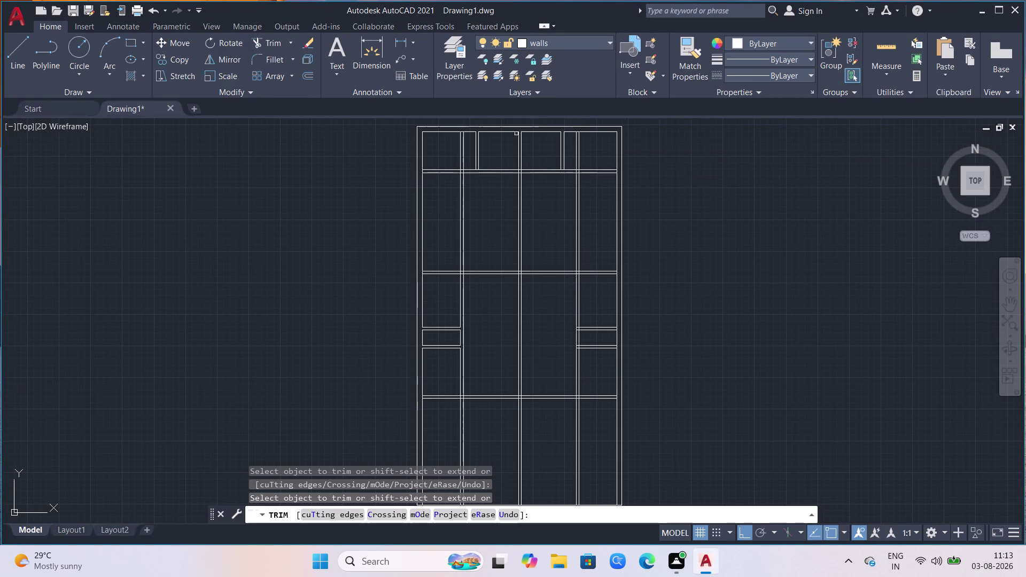
Trim away the two stray vertical line pieces on the left side of the top row.
scroll(down, 3)
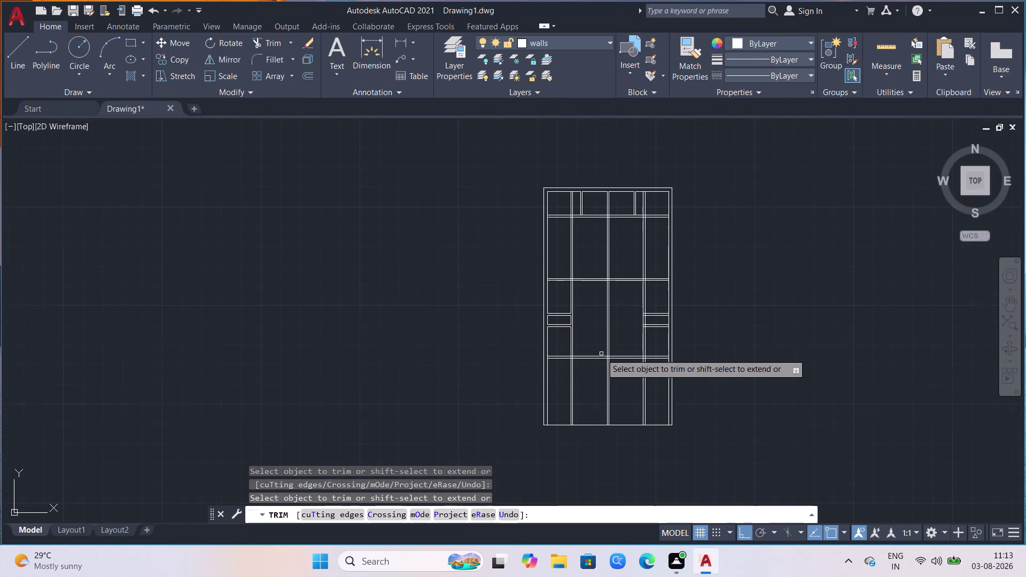
scroll(up, 3)
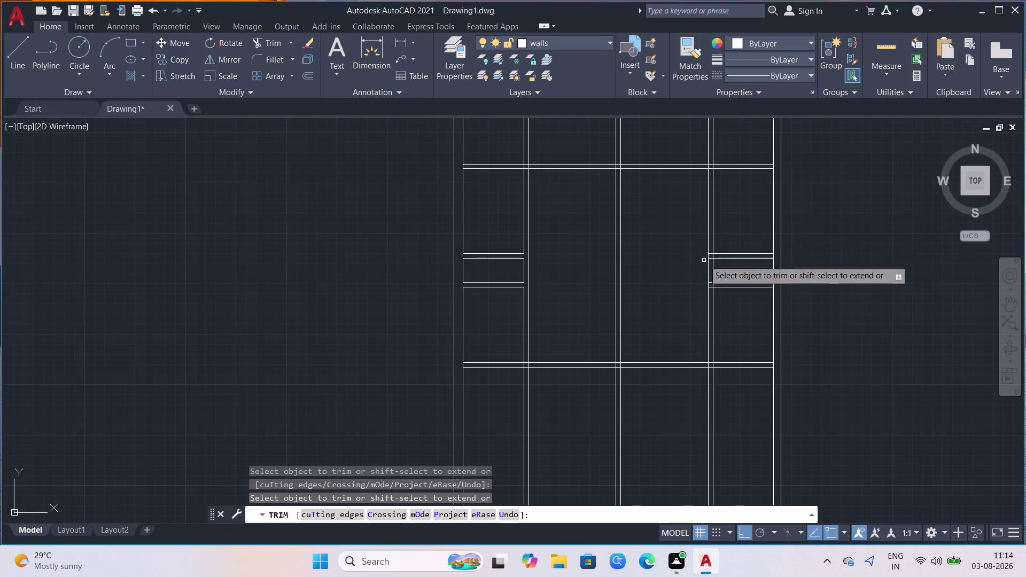
scroll(down, 3)
scroll(down, 3)
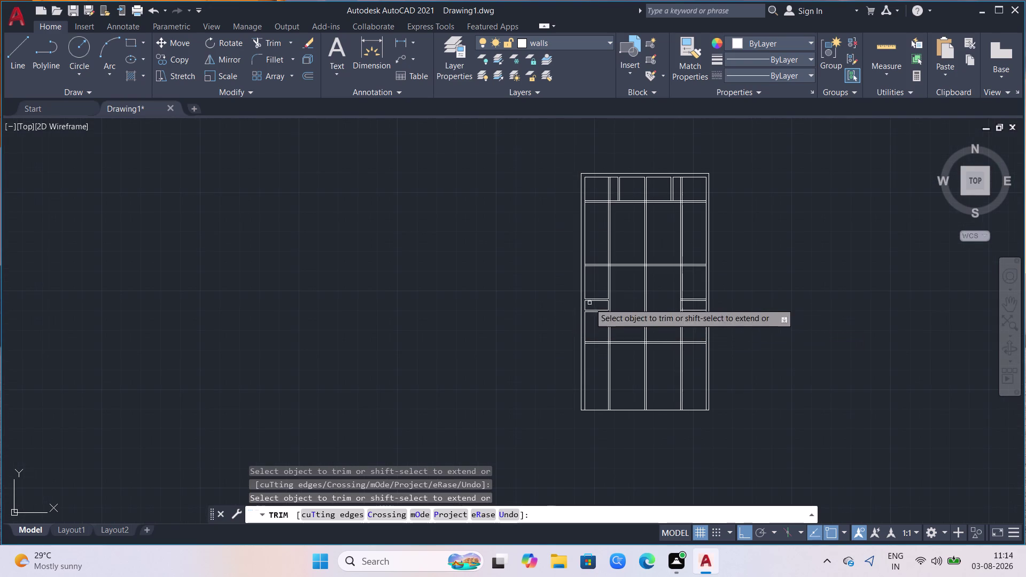
scroll(up, 3)
scroll(down, 3)
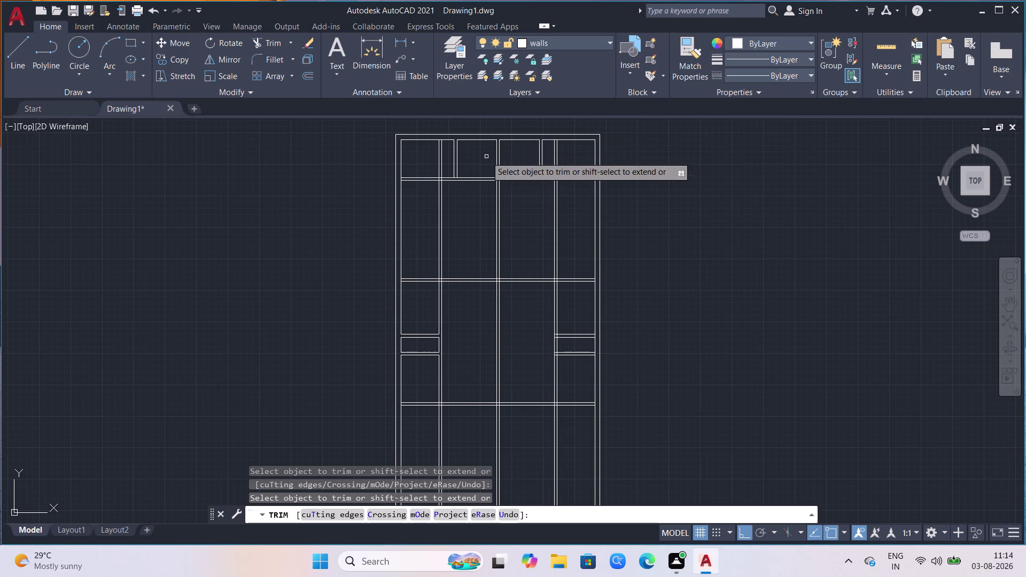
click(440, 157)
click(438, 160)
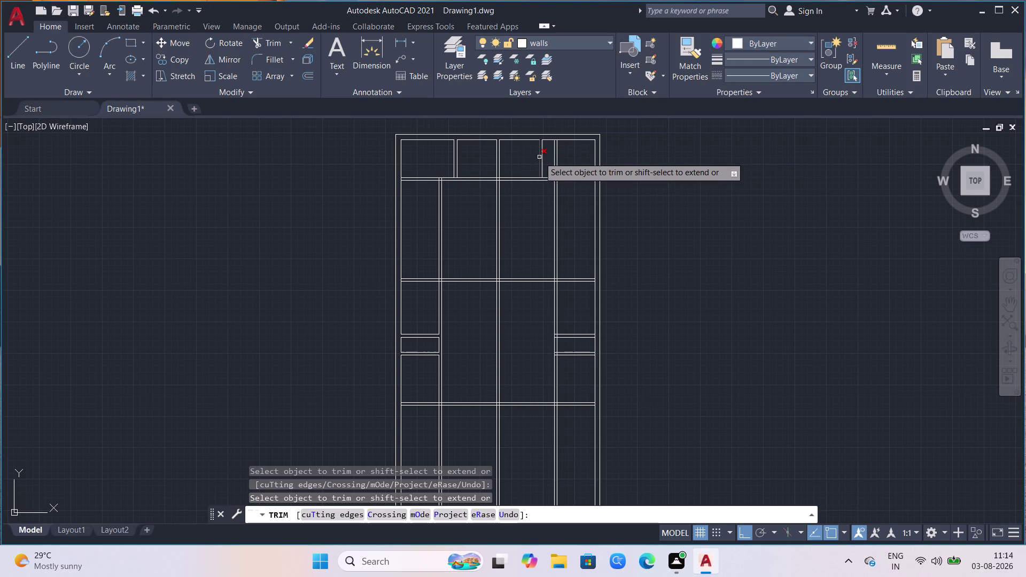
Trim the leftover vertical line pieces on the right side of the top row.
click(555, 160)
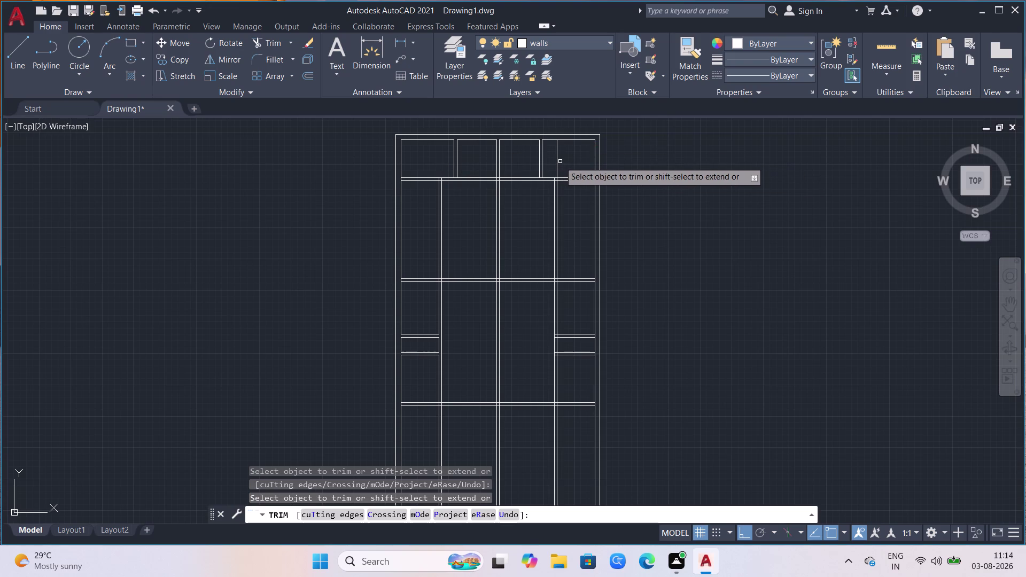
click(558, 161)
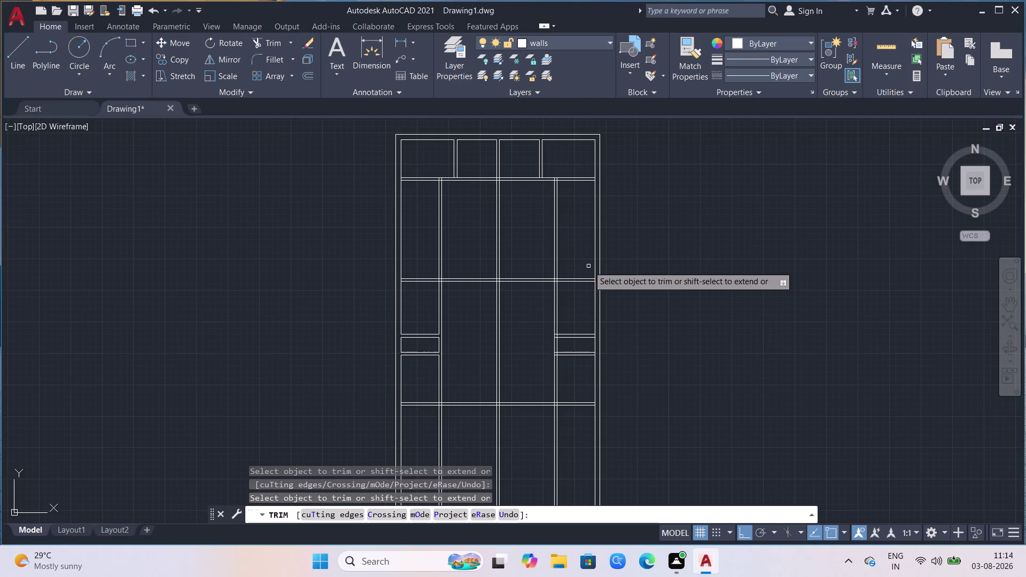
scroll(down, 3)
scroll(down, 3)
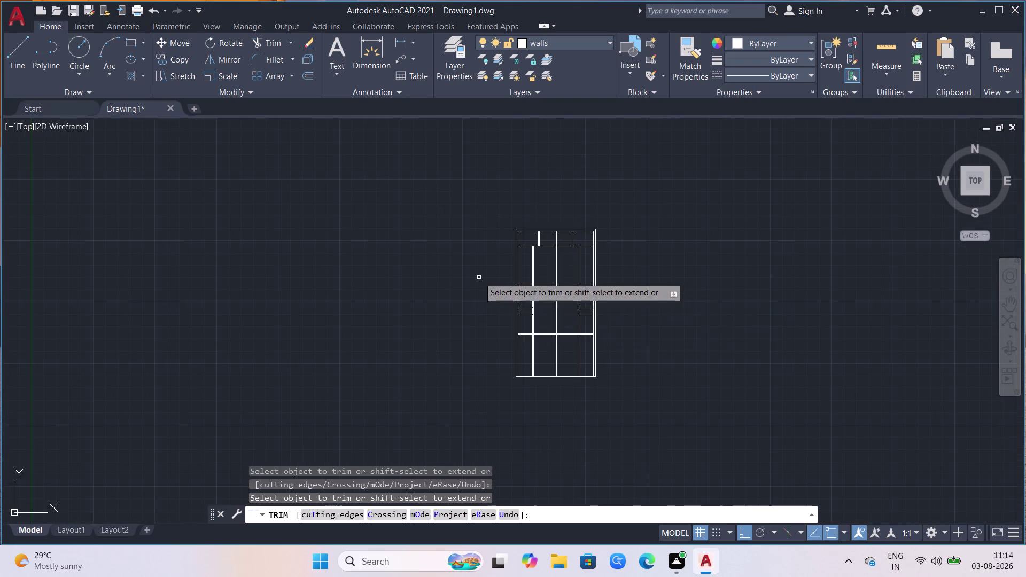
scroll(up, 3)
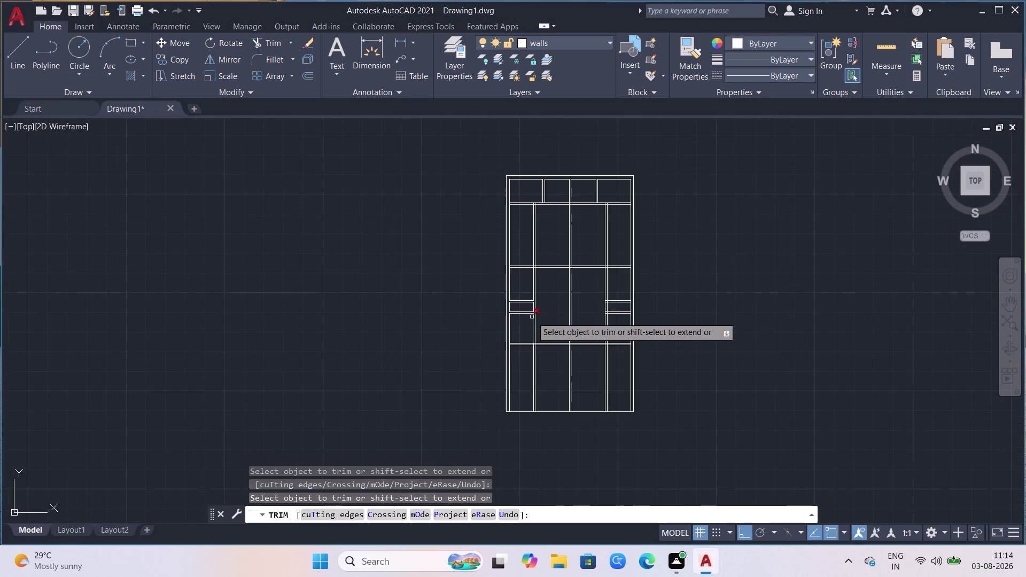